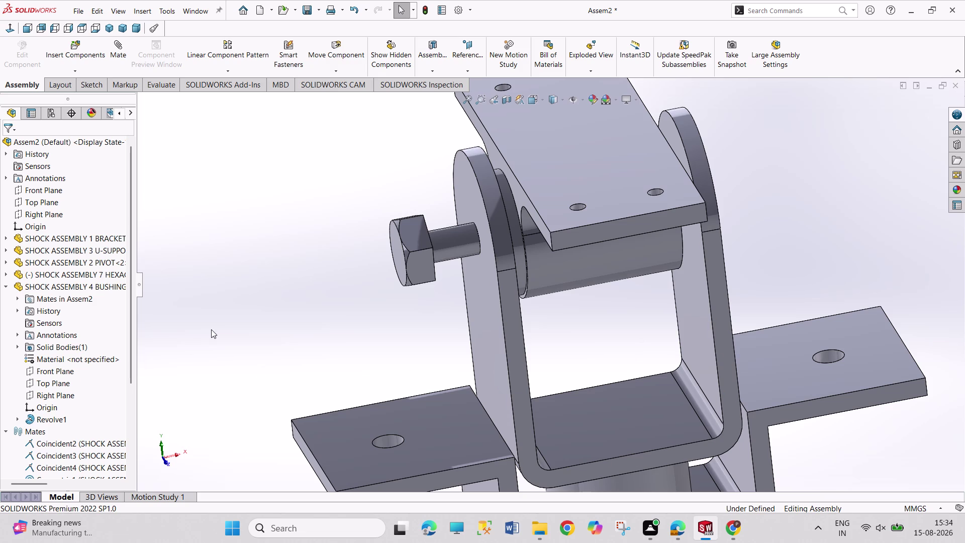
Try an angle mate between the nut's and assembly's Top Planes, then undo it as over-defining.
click(6, 288)
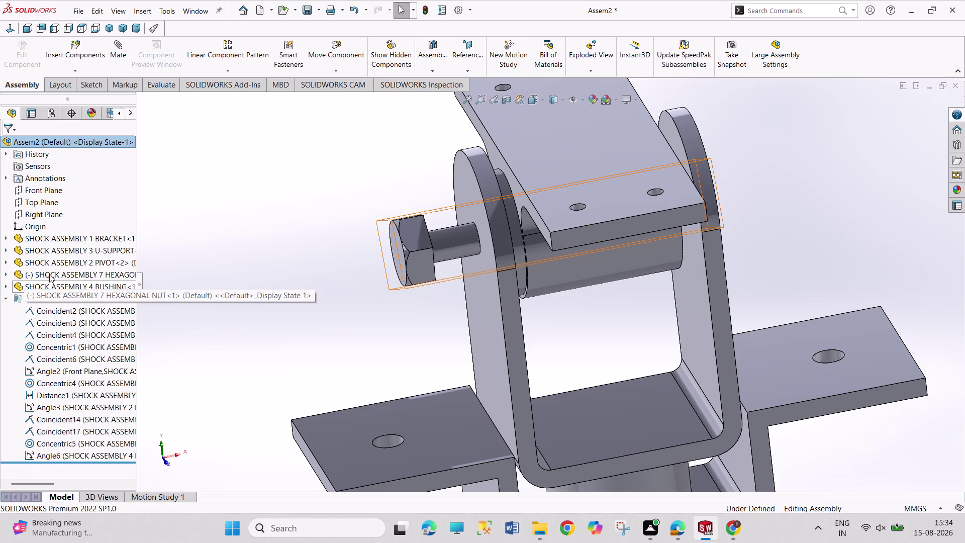
click(2, 275)
click(6, 275)
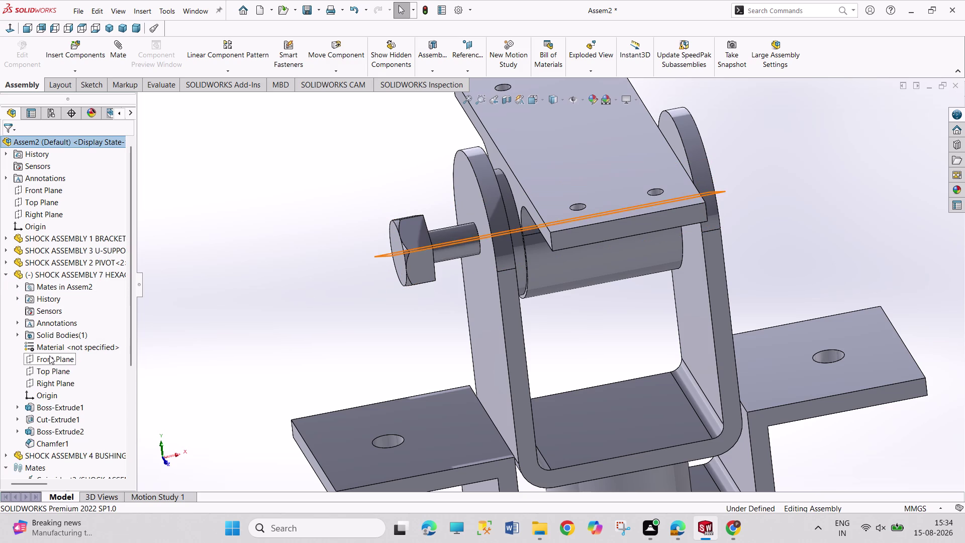
click(55, 375)
click(37, 202)
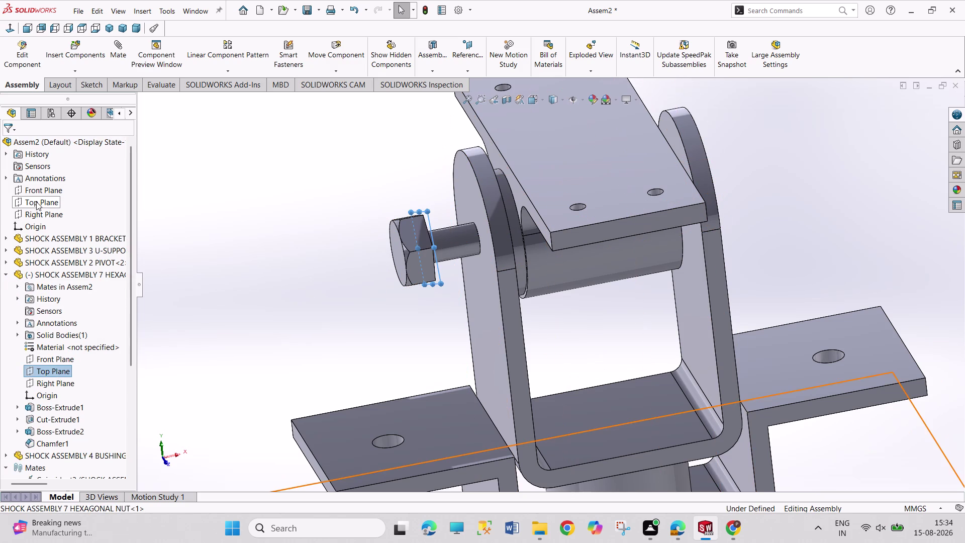
click(134, 208)
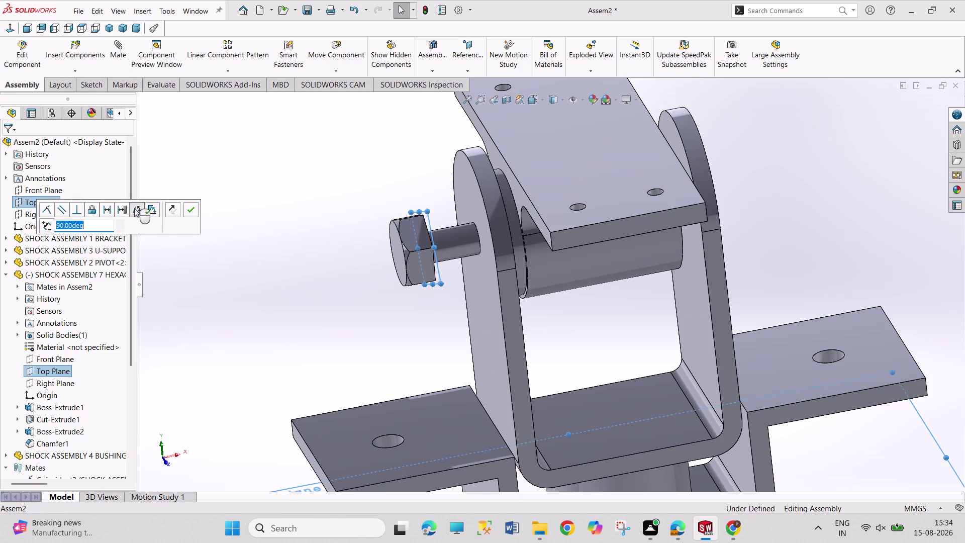
click(192, 207)
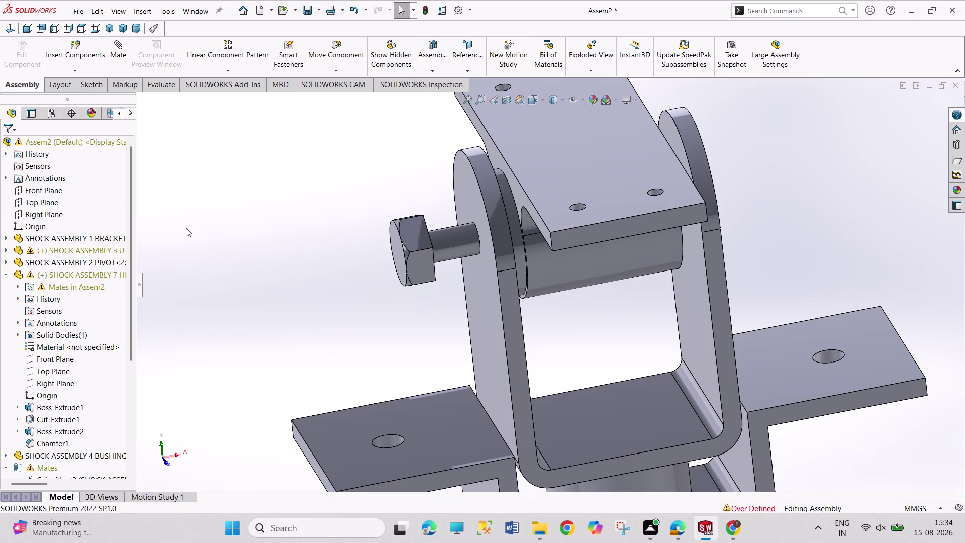
key(ctrl+z)
Add a 90° angle mate between the nut's Front Plane and the assembly's Front Plane.
click(72, 358)
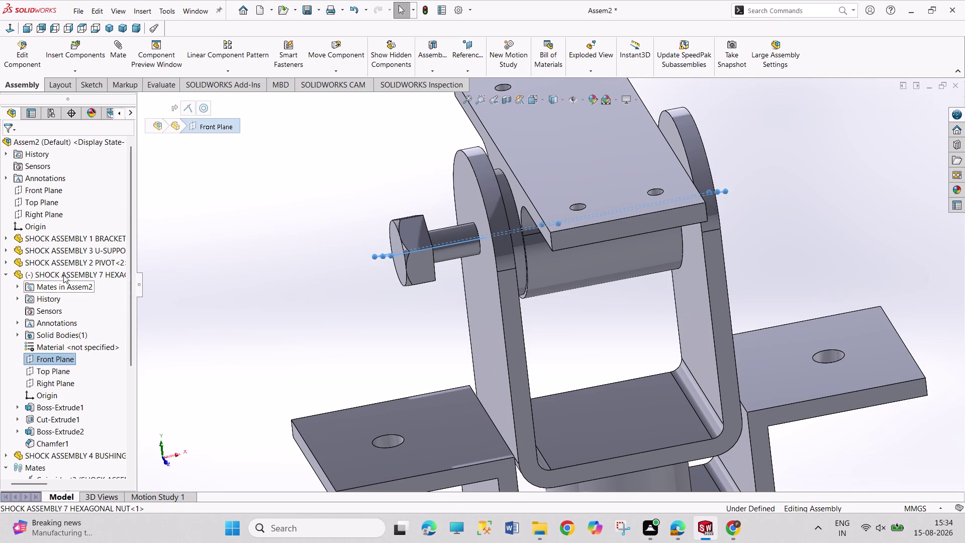
click(46, 188)
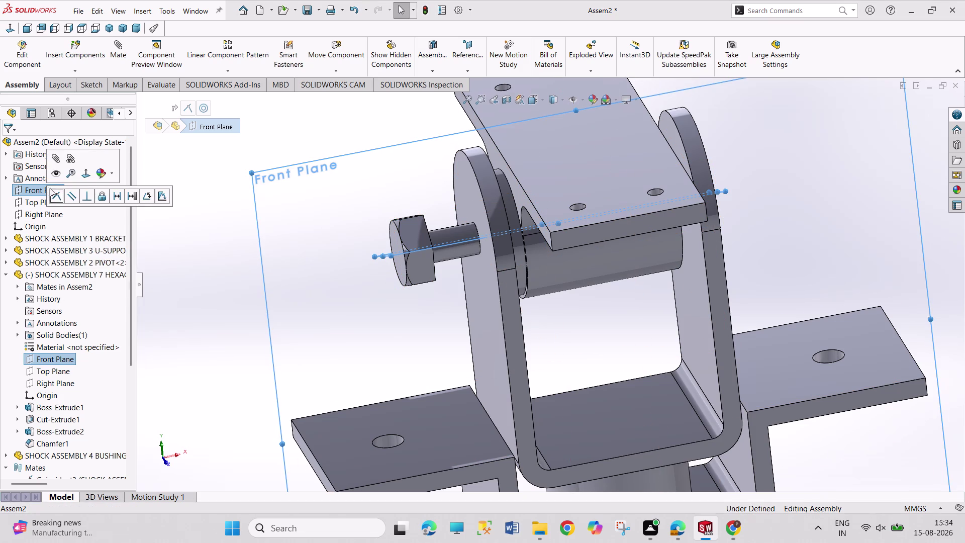
click(149, 196)
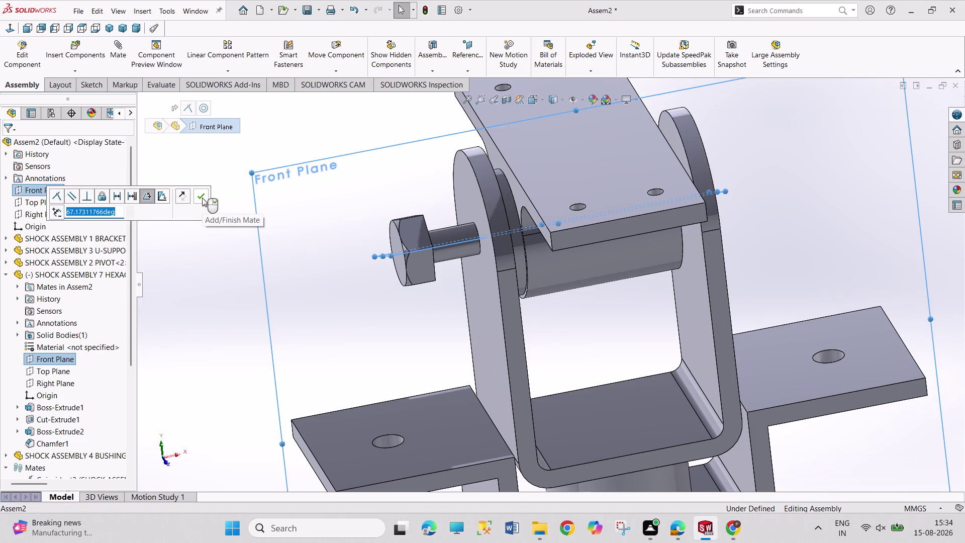
text(90)
key(Return)
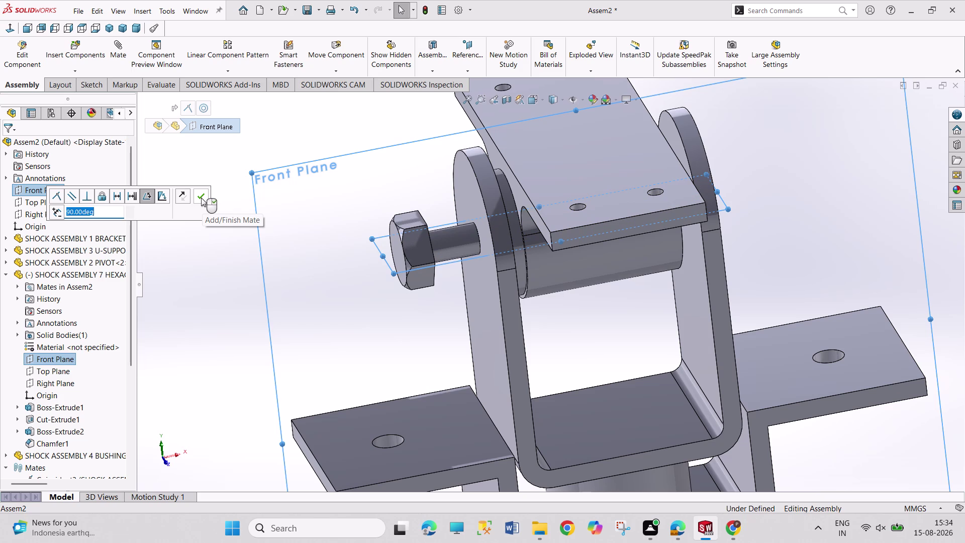
click(201, 197)
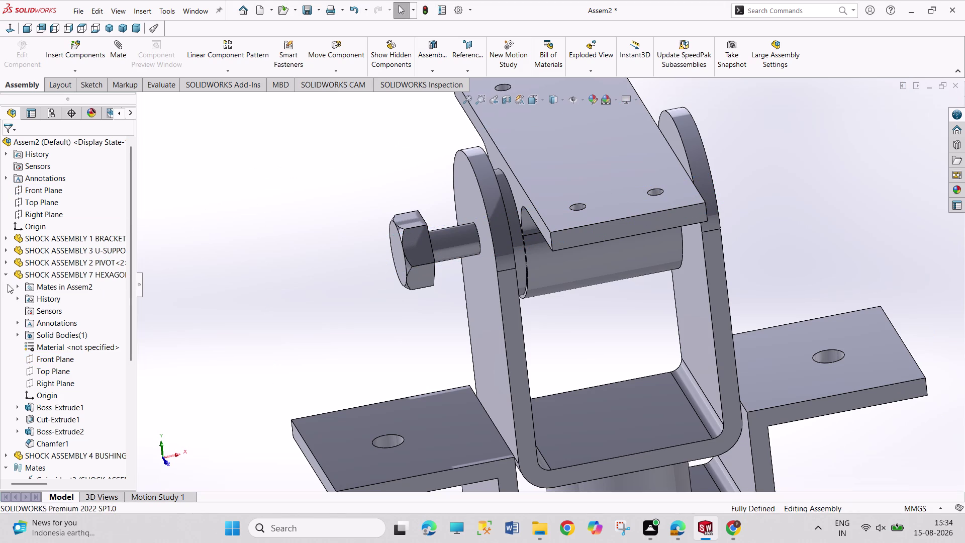
click(2, 276)
click(7, 274)
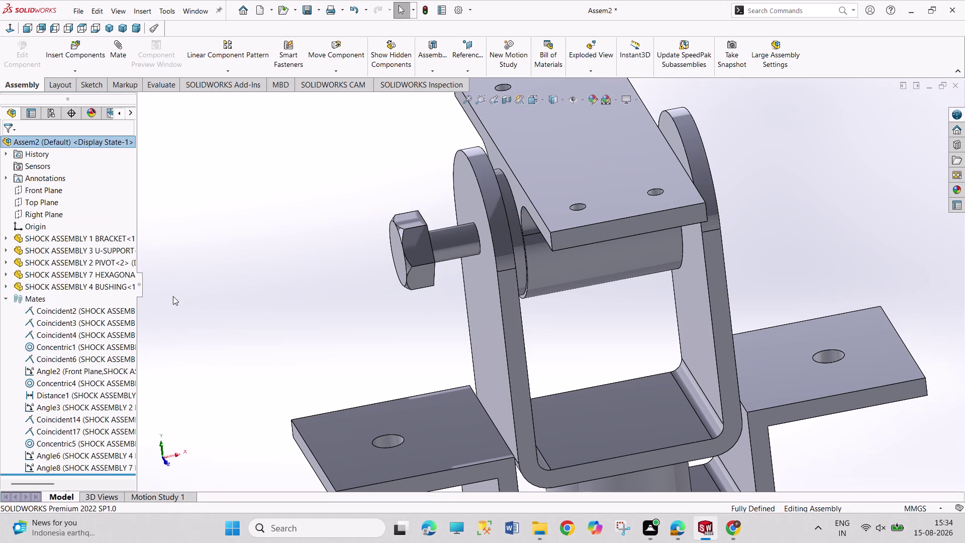
middle_drag(183, 300, 149, 292)
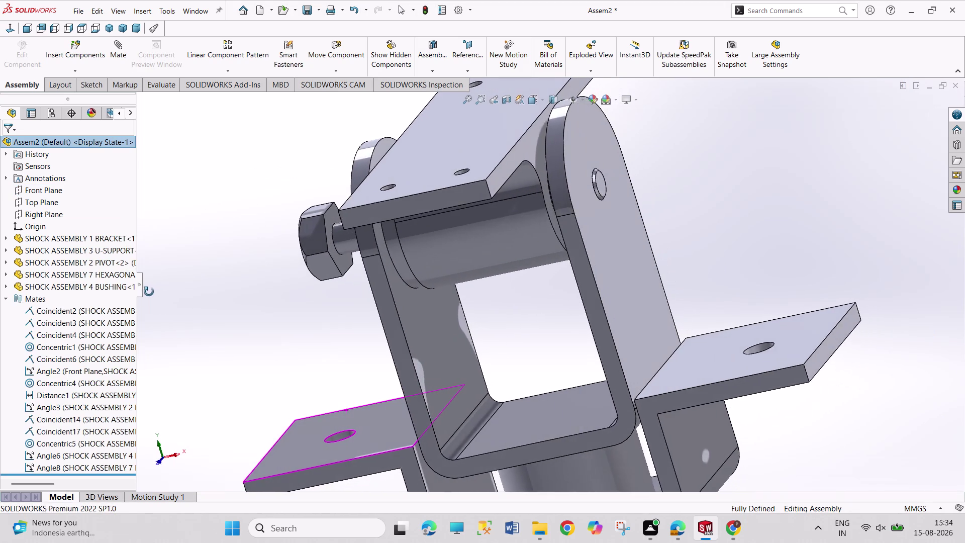
middle_drag(150, 292, 156, 300)
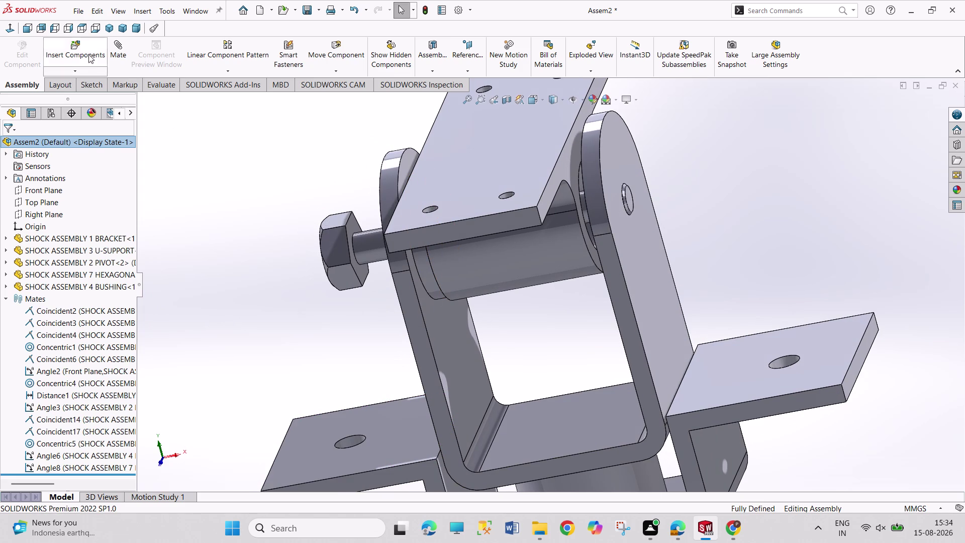
Insert another SHOCK ASSEMBLY 4 BUSHING from Open documents and place it beside the U-support.
click(80, 42)
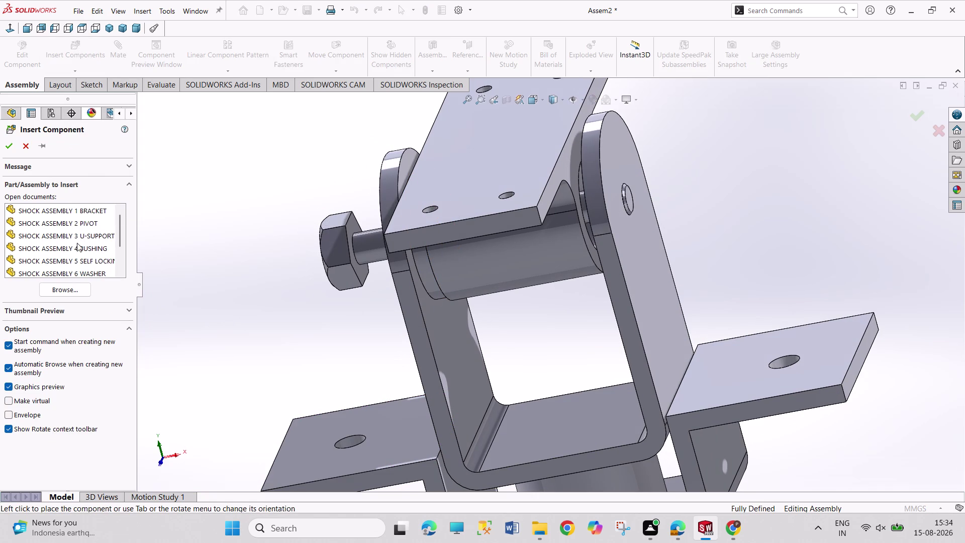
scroll(down, 3)
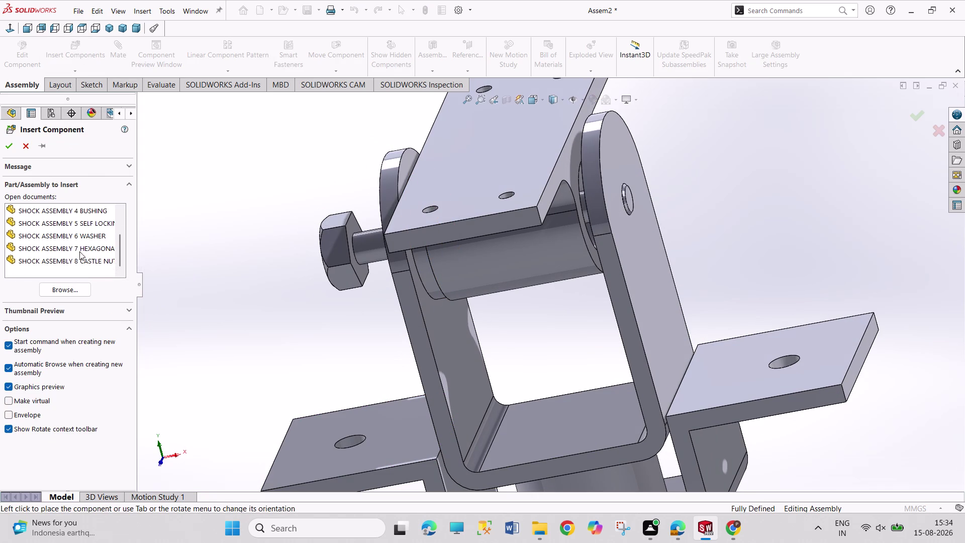
double_click(75, 214)
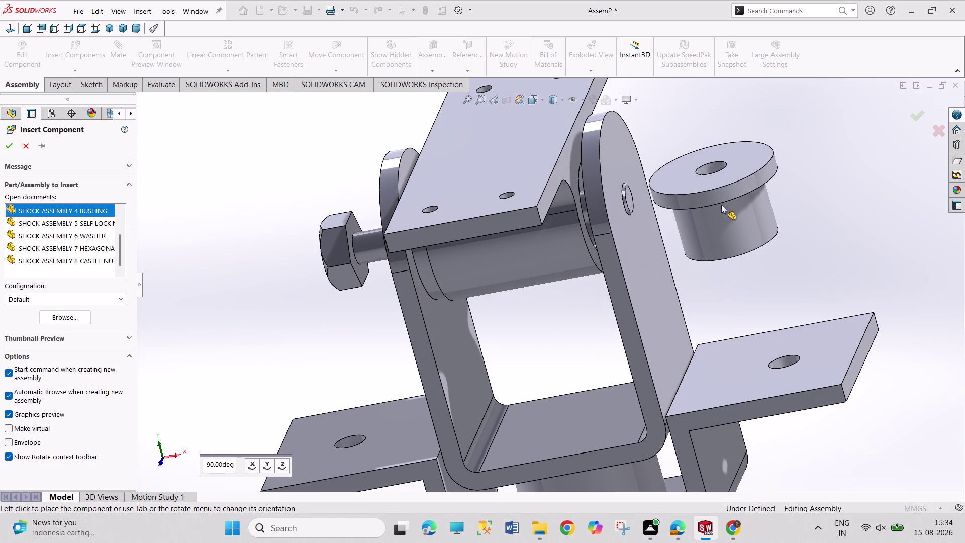
click(721, 204)
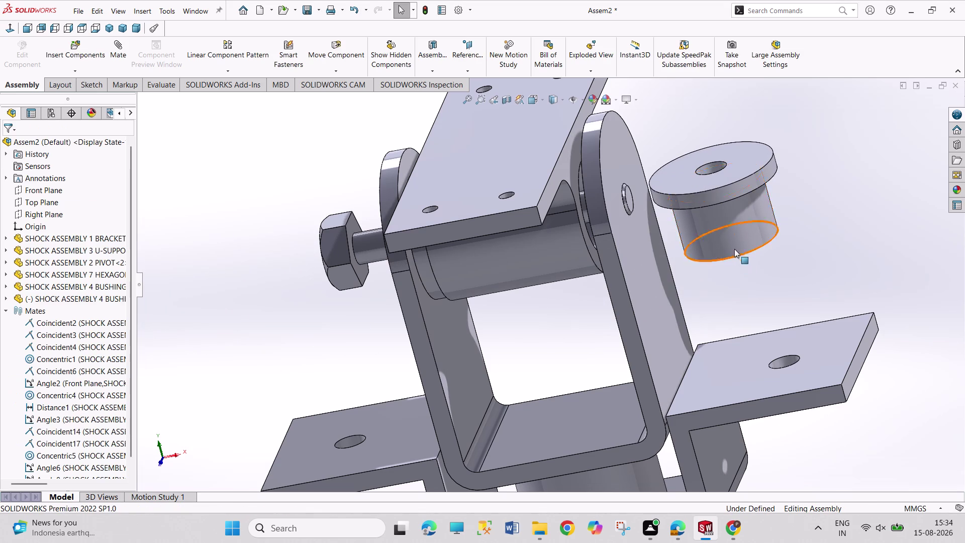
Make the second bushing's bore concentric with the U-support hole.
middle_drag(797, 251, 769, 169)
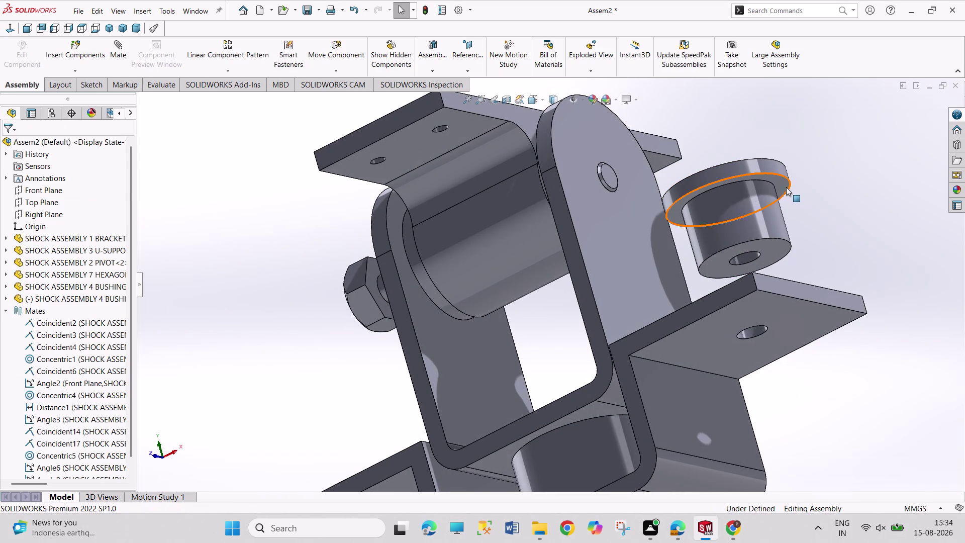
click(784, 185)
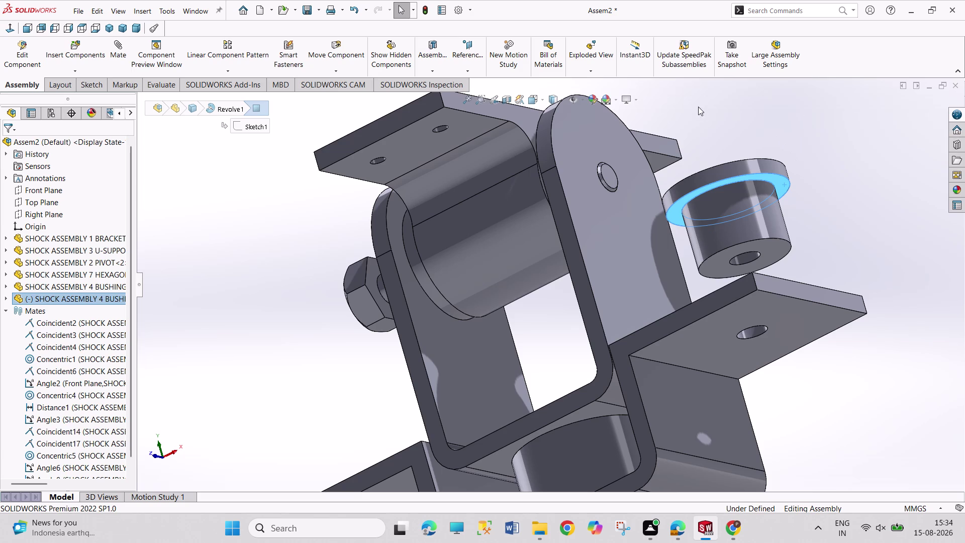
middle_drag(726, 126, 744, 154)
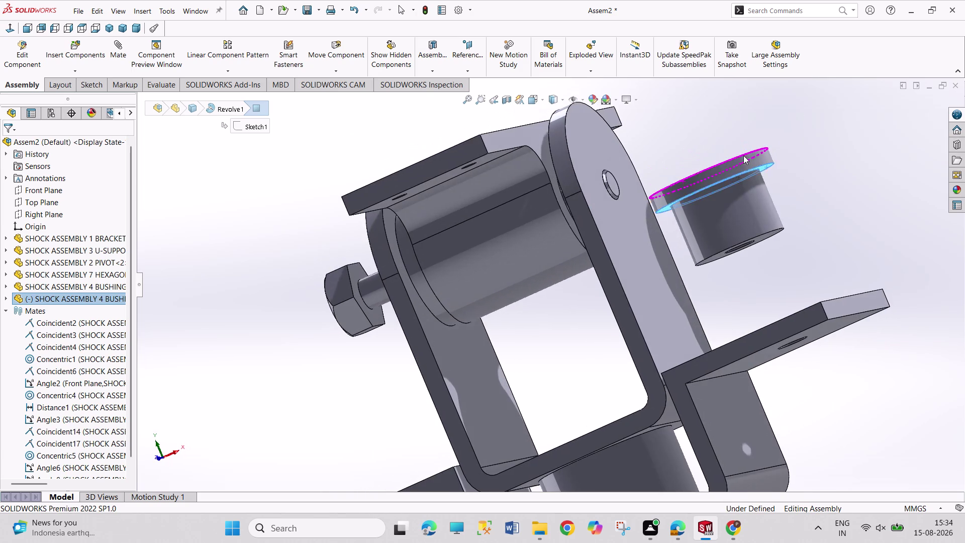
scroll(up, 3)
scroll(down, 3)
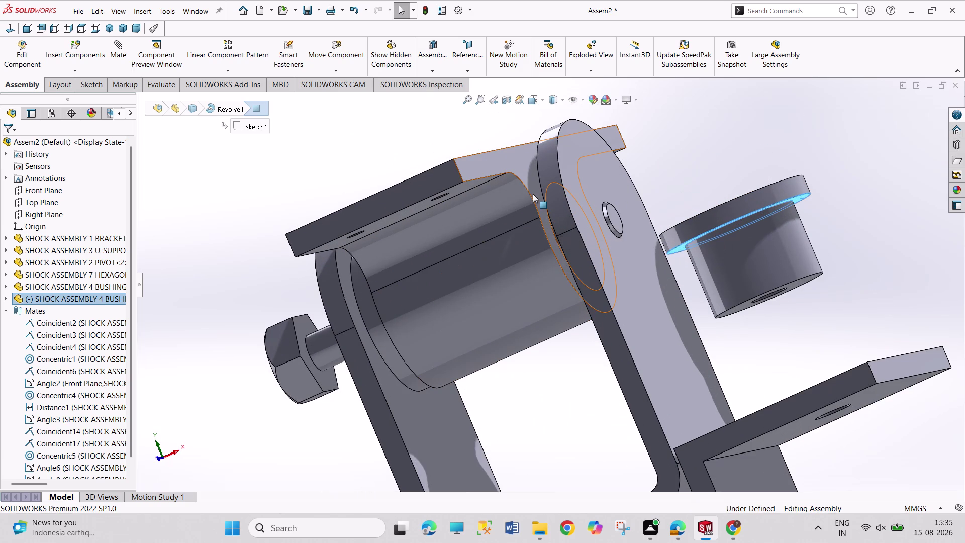
click(533, 193)
click(560, 189)
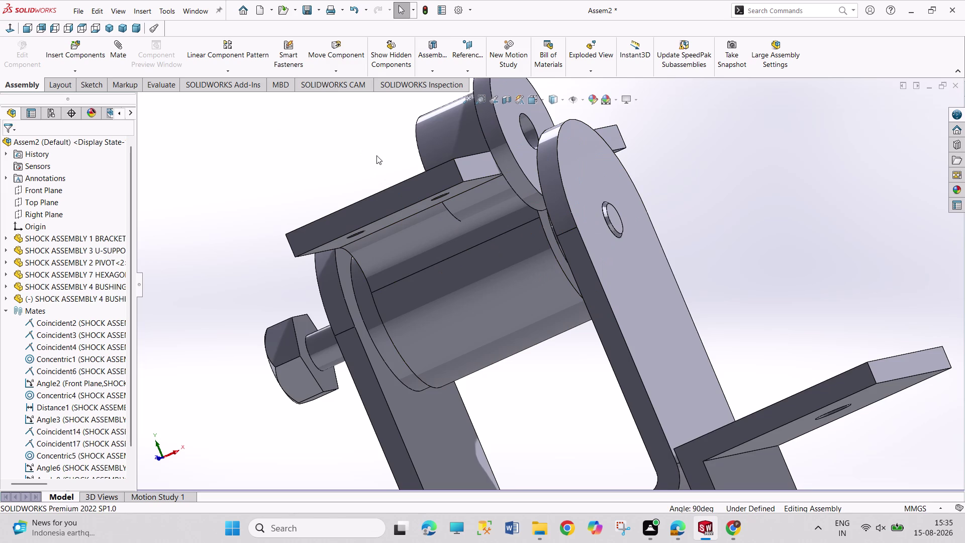
scroll(up, 3)
scroll(down, 3)
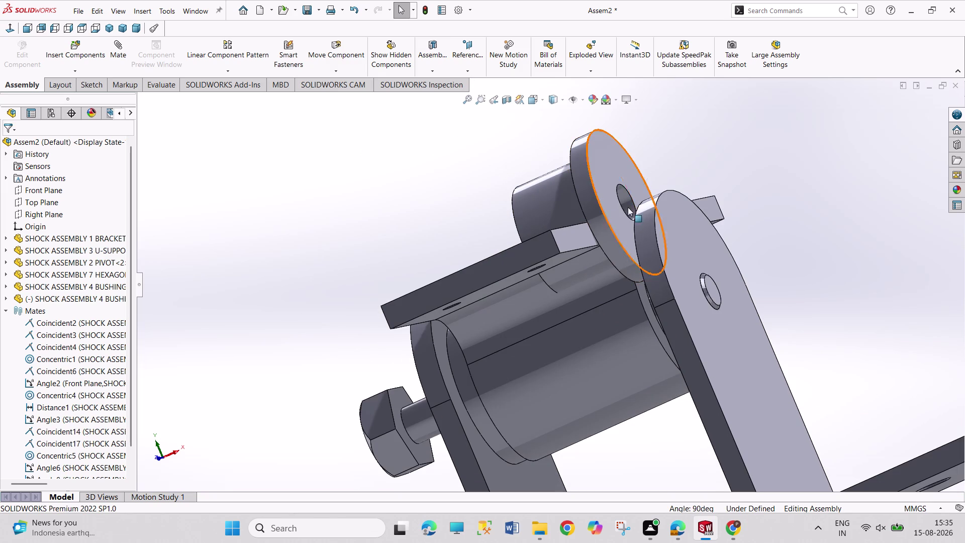
click(630, 217)
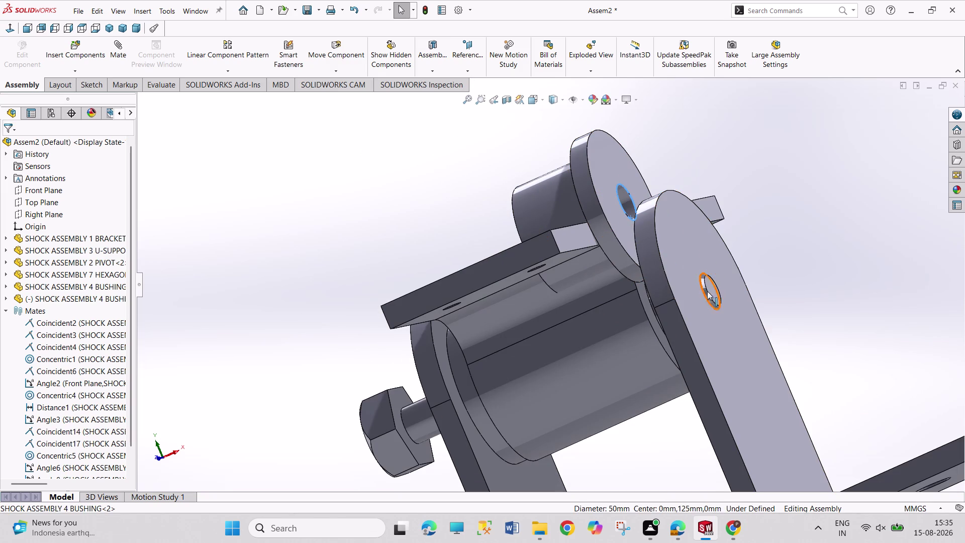
click(655, 314)
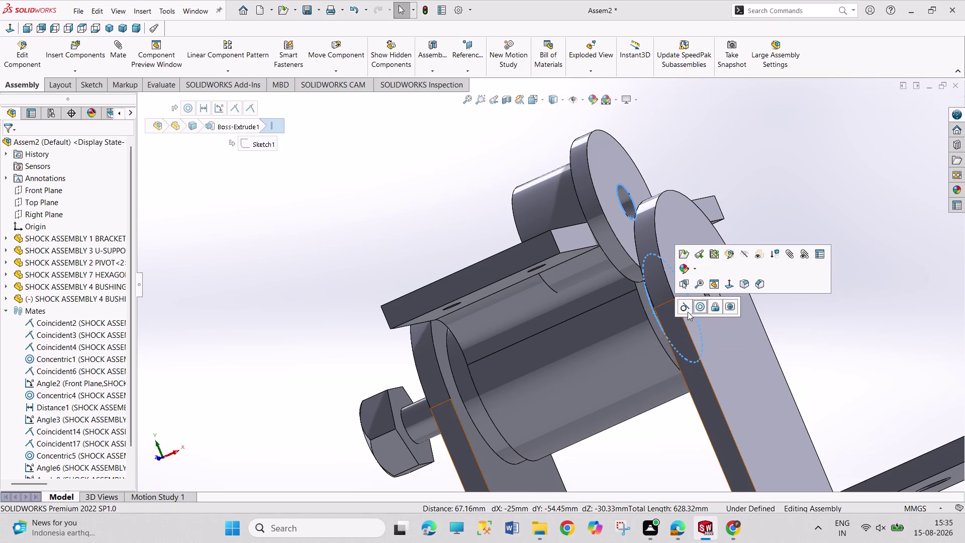
click(699, 309)
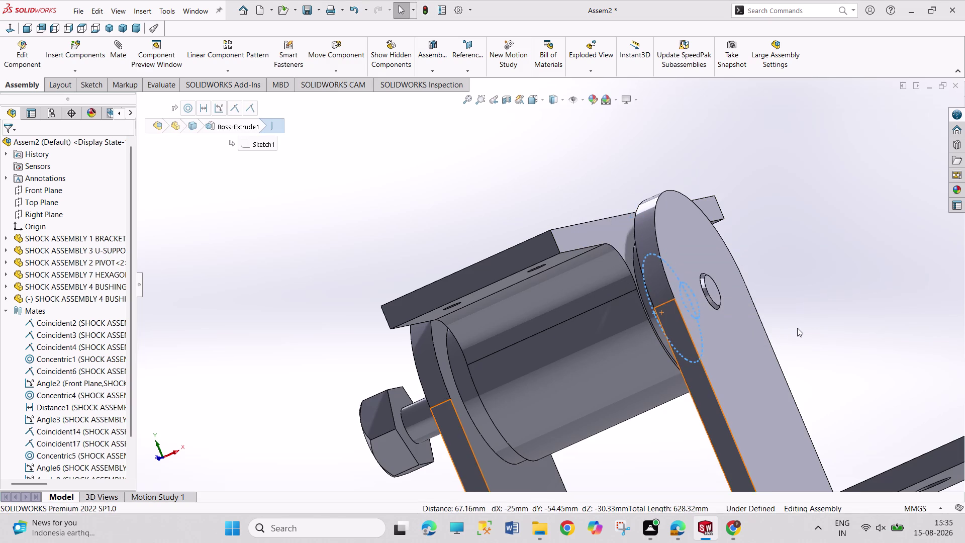
Add a 0° Front Plane angle mate to the bushing, then bring up the Shock Assembly PDF.
scroll(up, 3)
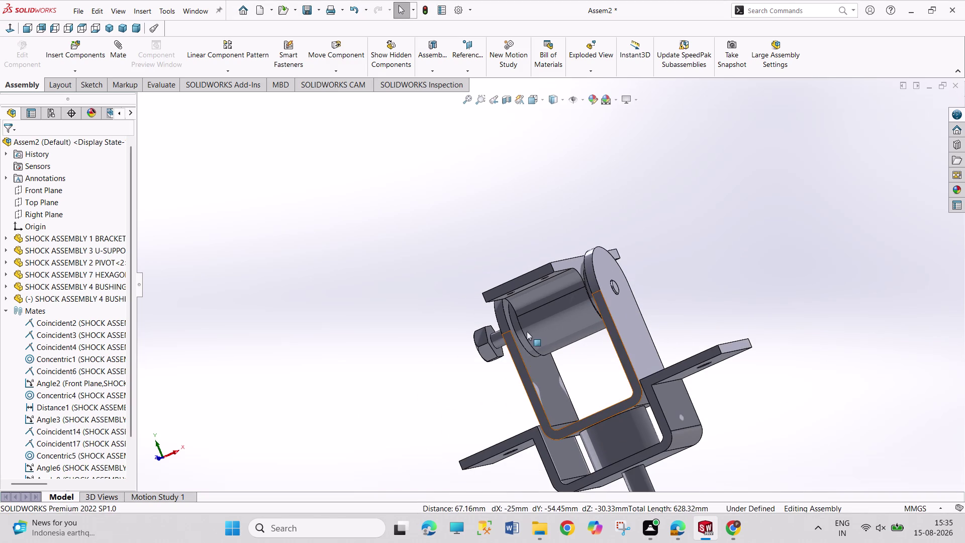
click(4, 300)
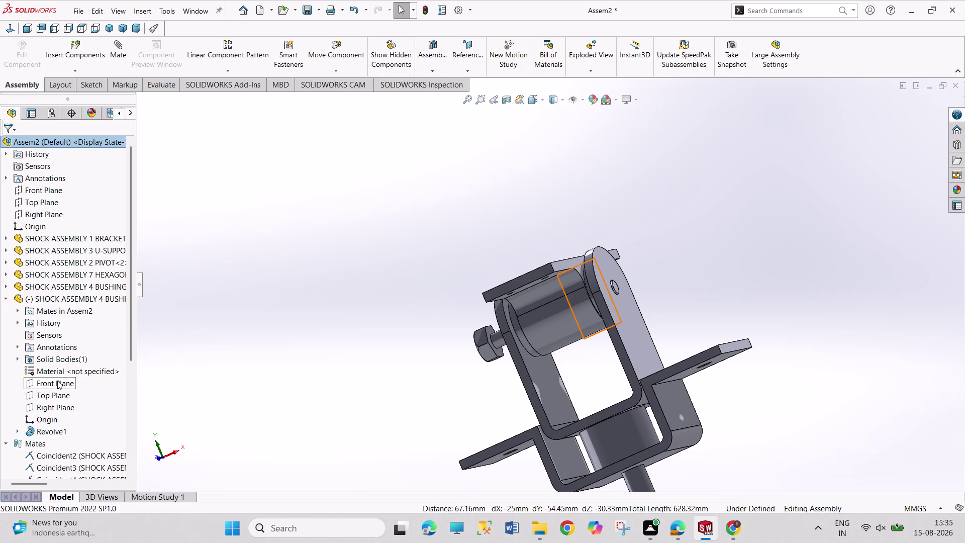
click(57, 381)
click(32, 193)
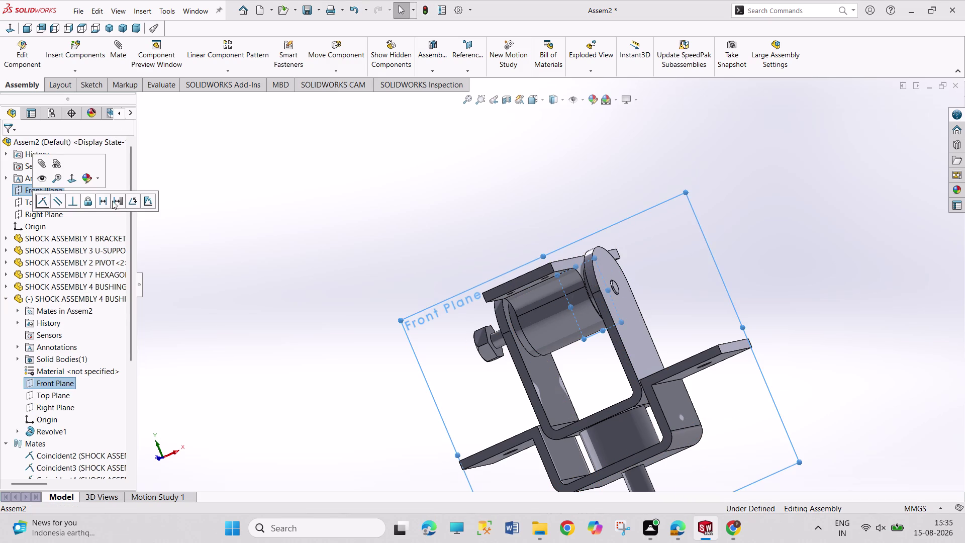
click(133, 204)
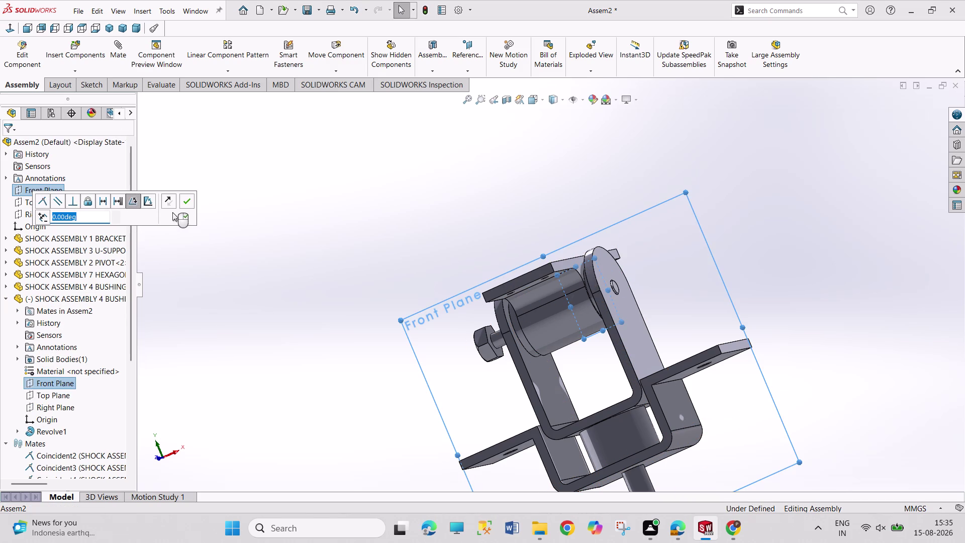
click(187, 201)
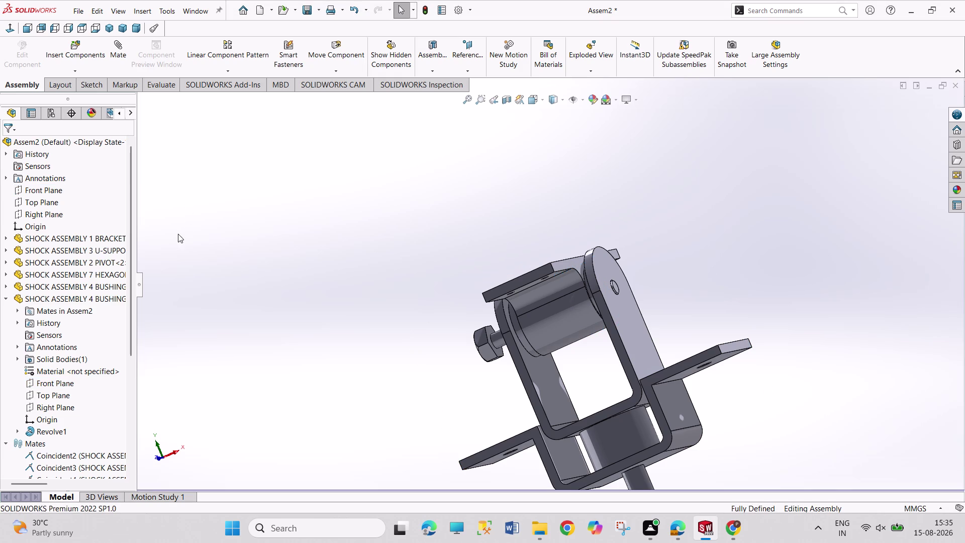
click(8, 299)
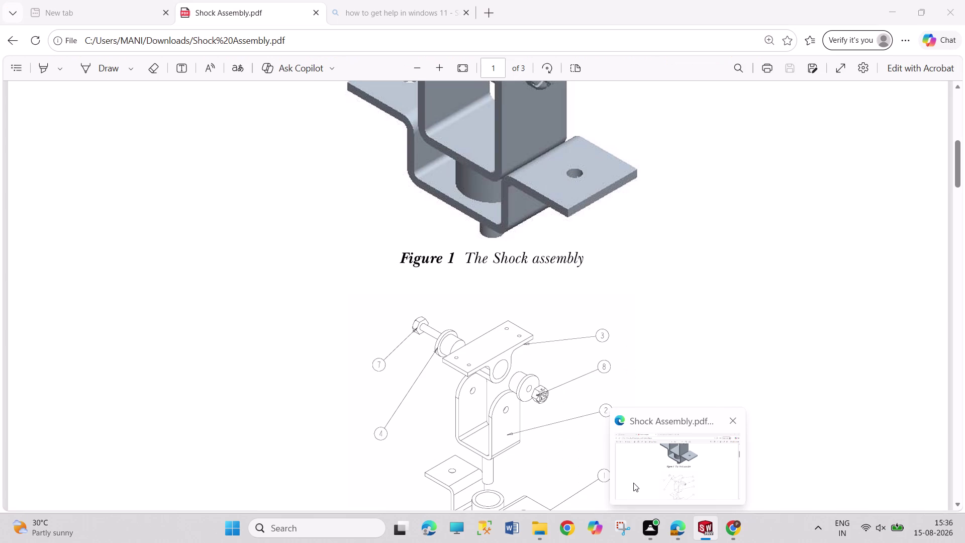
click(632, 478)
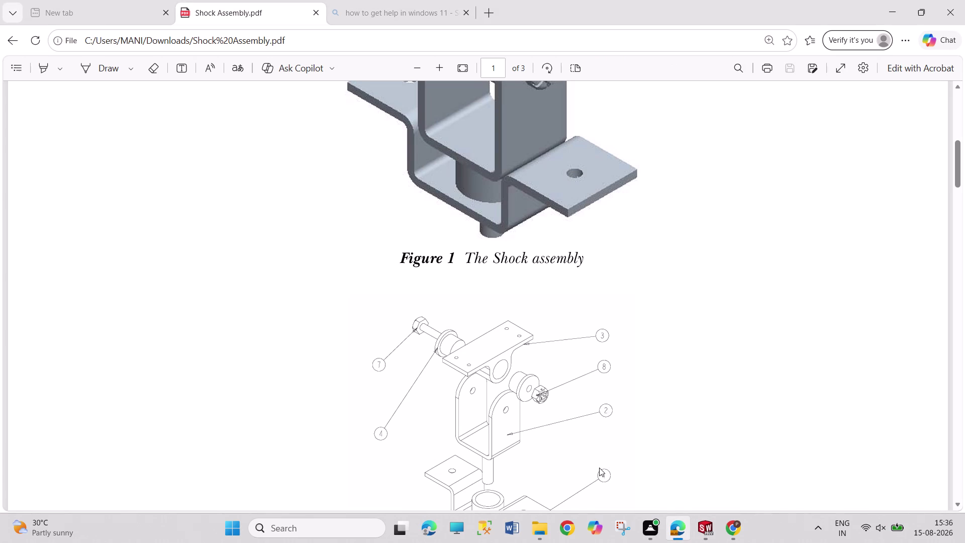
Review Figure 1 in the PDF, then show the SOLIDWORKS assembly in isometric view.
scroll(up, 3)
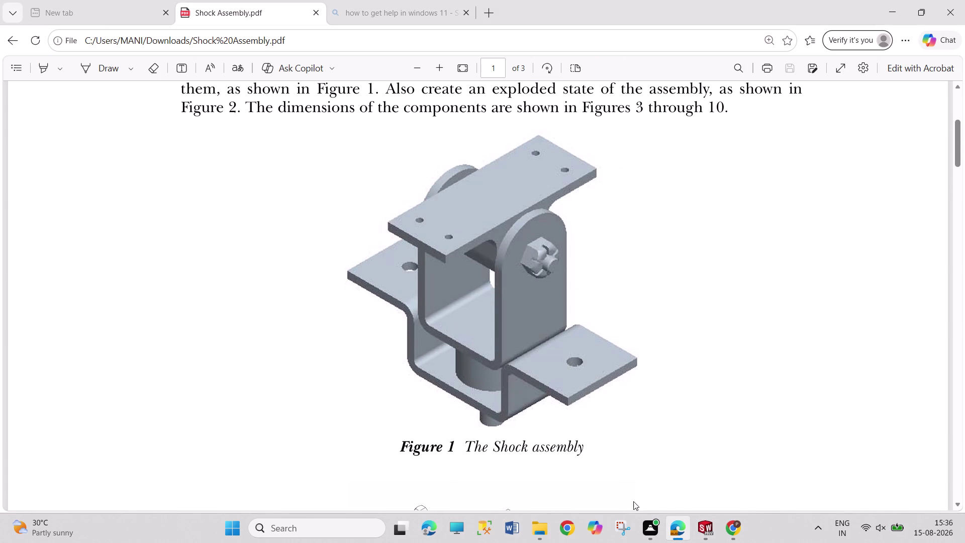
click(716, 521)
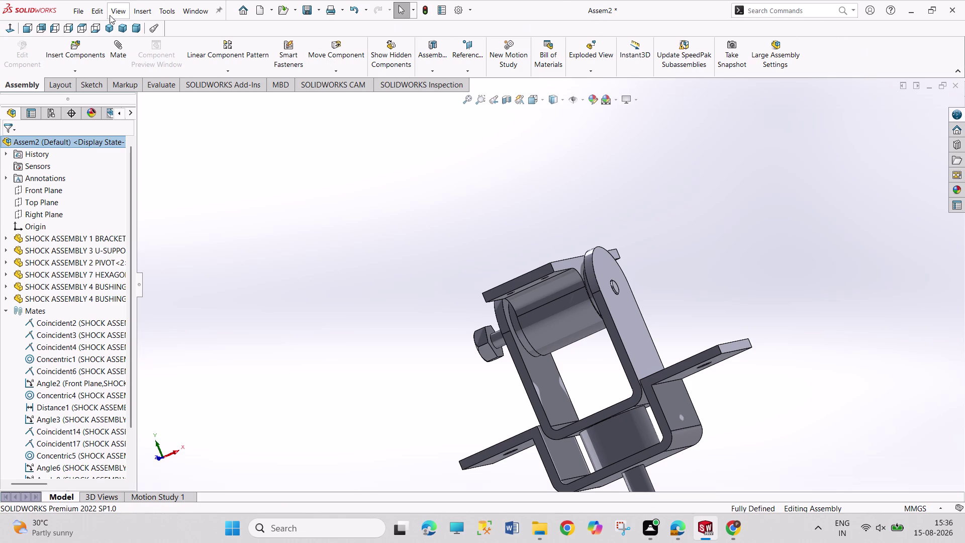
click(111, 31)
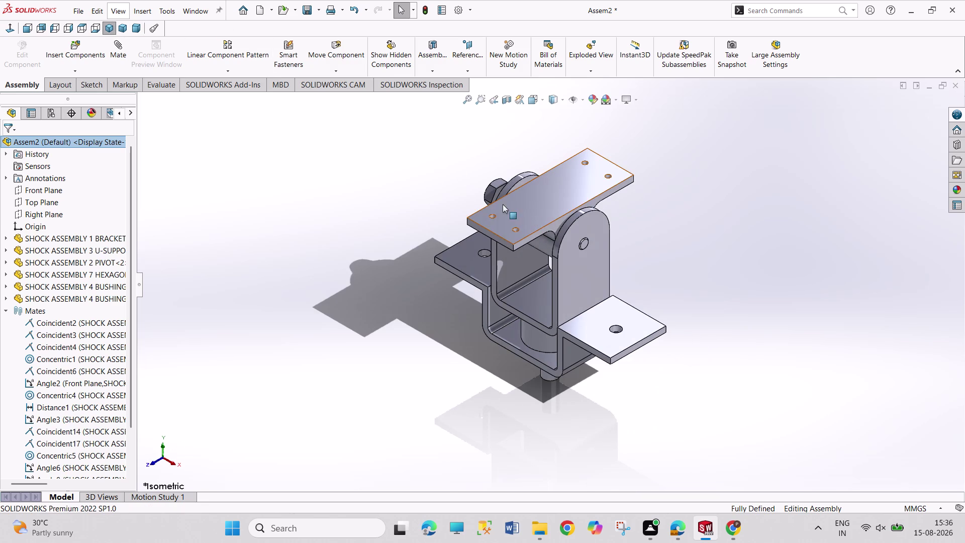
Zoom and orbit toward the hexagonal nut, then select the U-support arm face beside it.
scroll(up, 3)
scroll(down, 3)
scroll(down, 3)
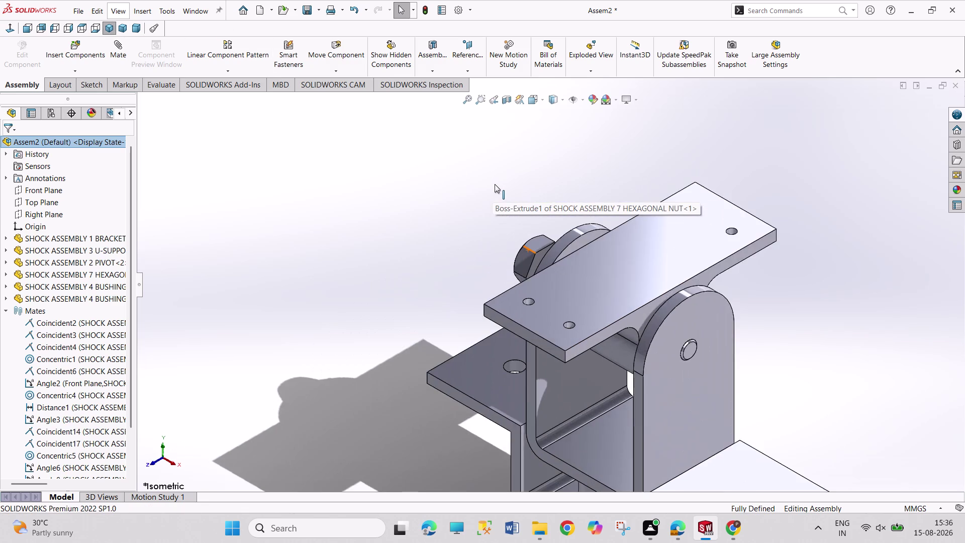
scroll(down, 3)
scroll(up, 3)
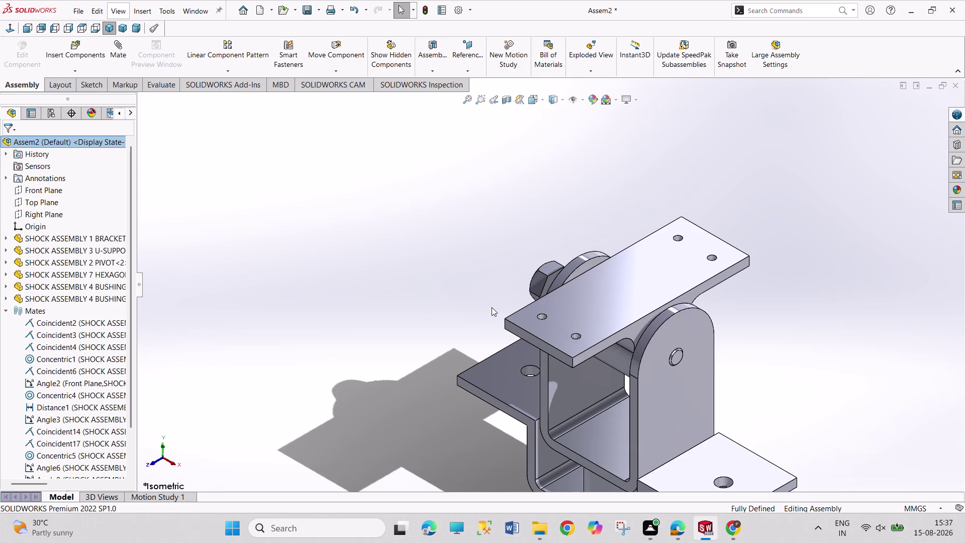
scroll(up, 3)
scroll(down, 3)
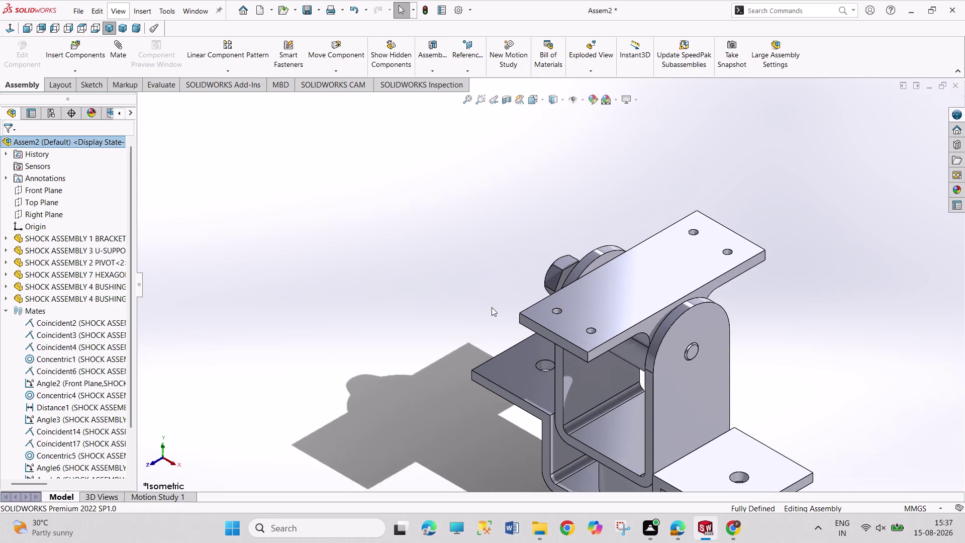
scroll(down, 3)
scroll(down, 3)
middle_drag(494, 306, 526, 298)
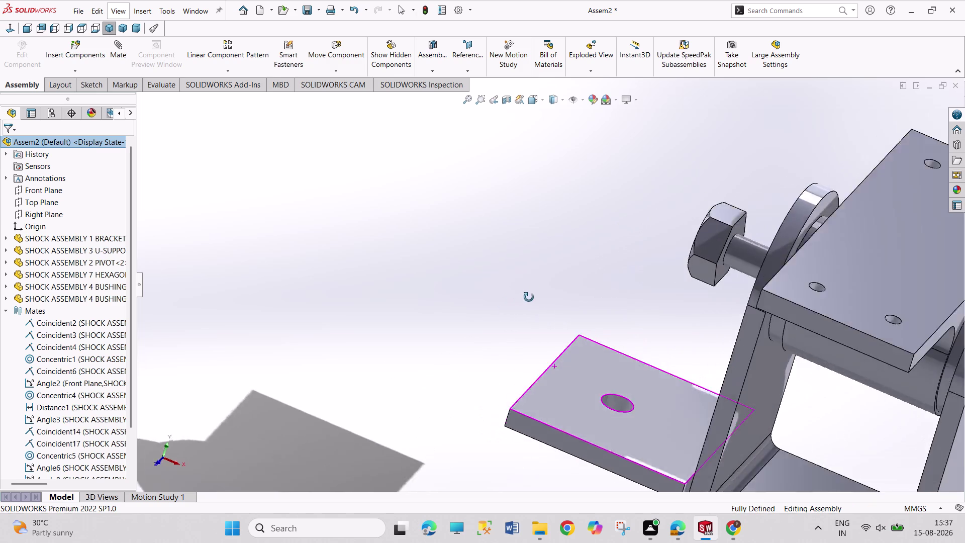
middle_drag(526, 298, 577, 298)
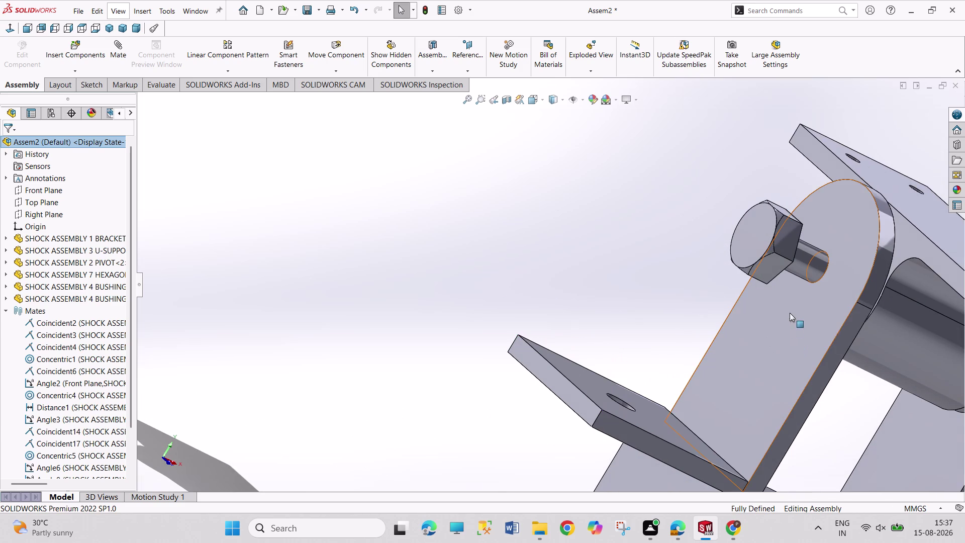
click(790, 312)
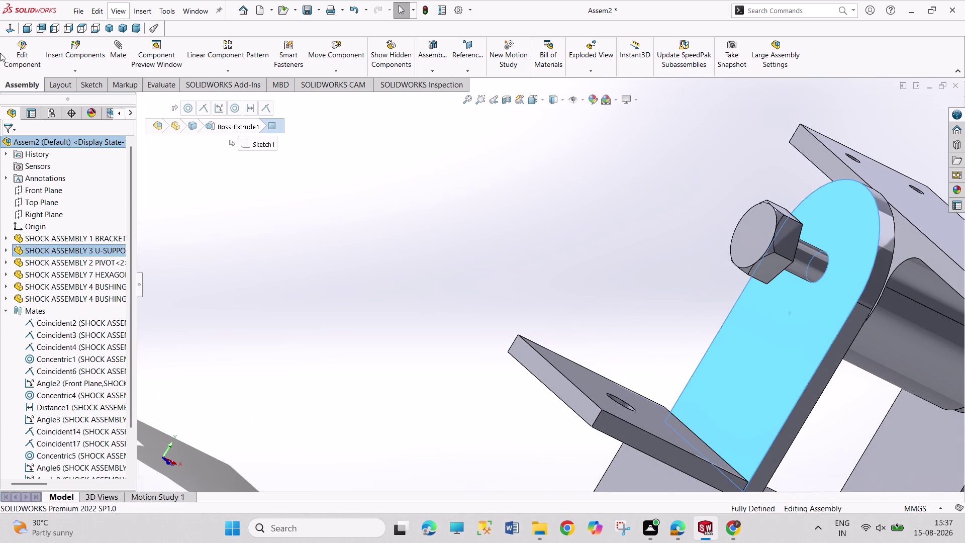
Try a coincident mate between the U-support arm face and nut face, then cancel it after the error.
click(119, 43)
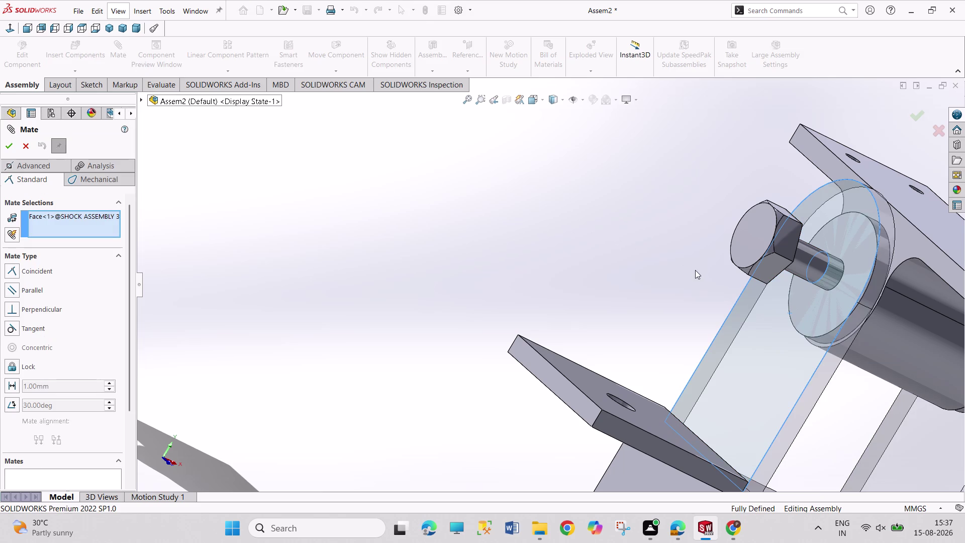
middle_drag(693, 271, 613, 295)
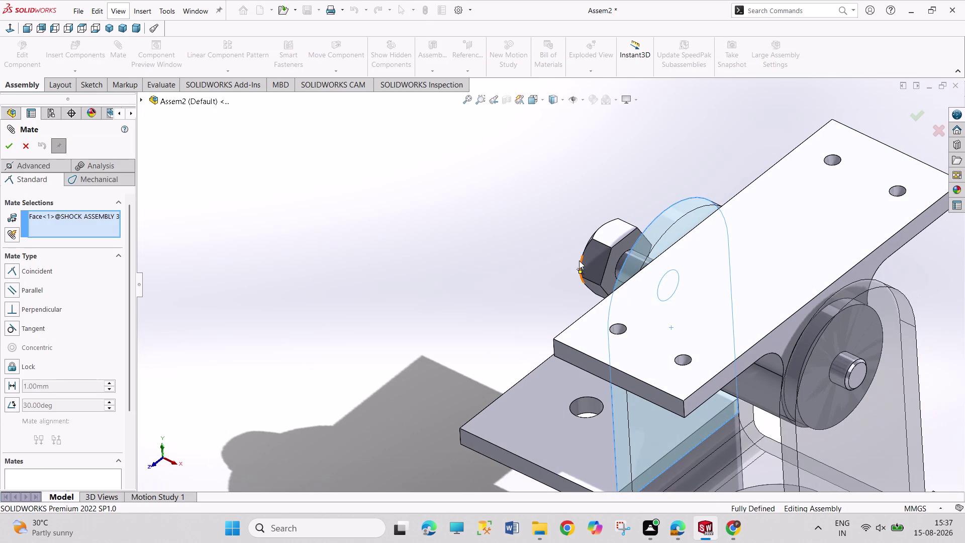
drag(620, 249, 630, 254)
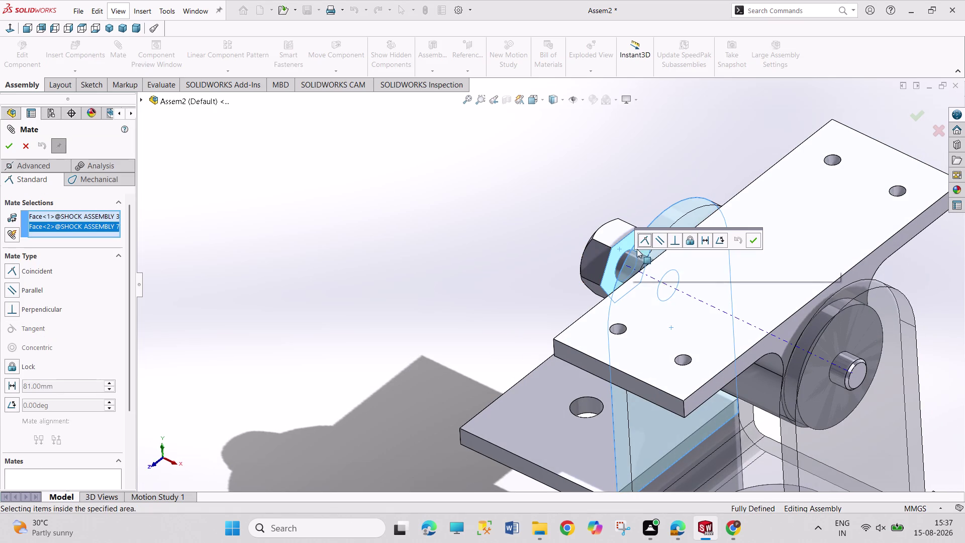
click(641, 238)
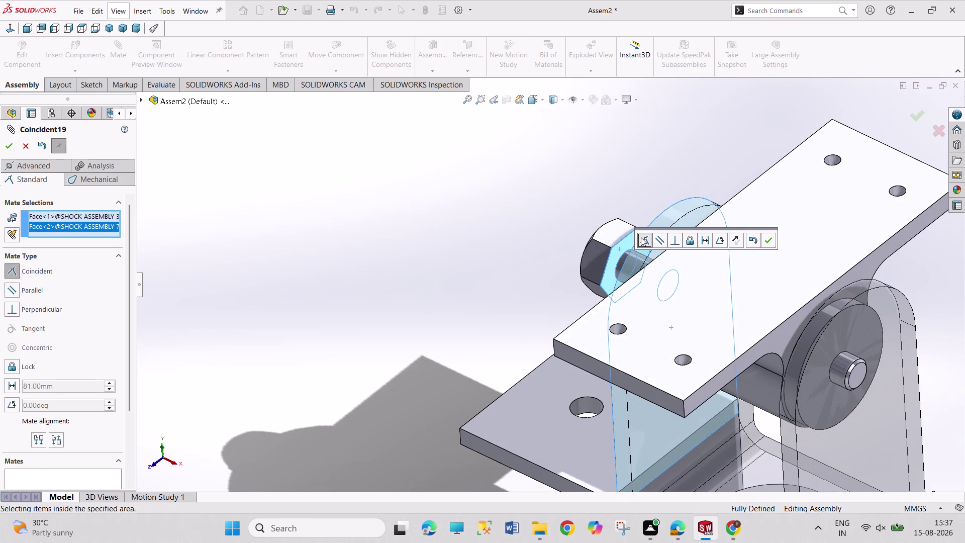
click(645, 237)
scroll(up, 3)
scroll(up, 3)
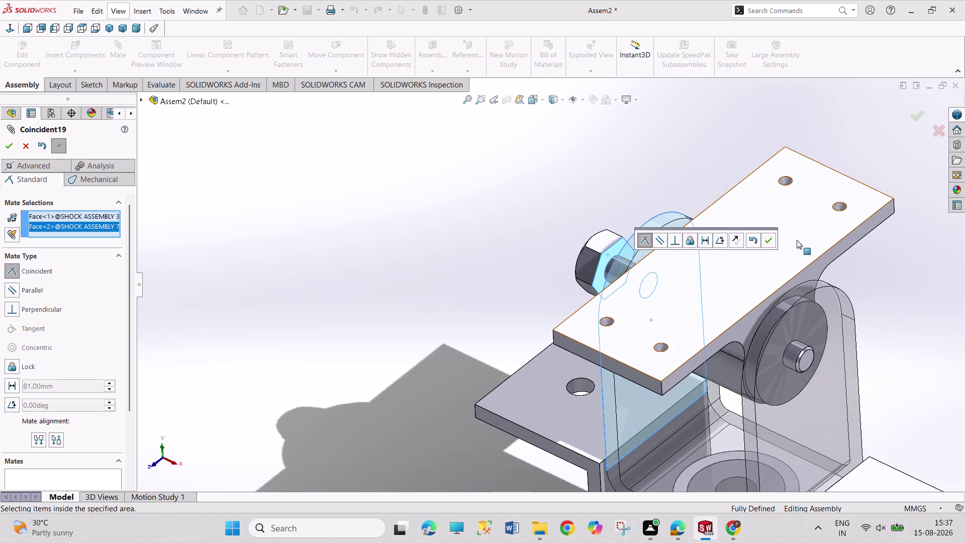
click(766, 236)
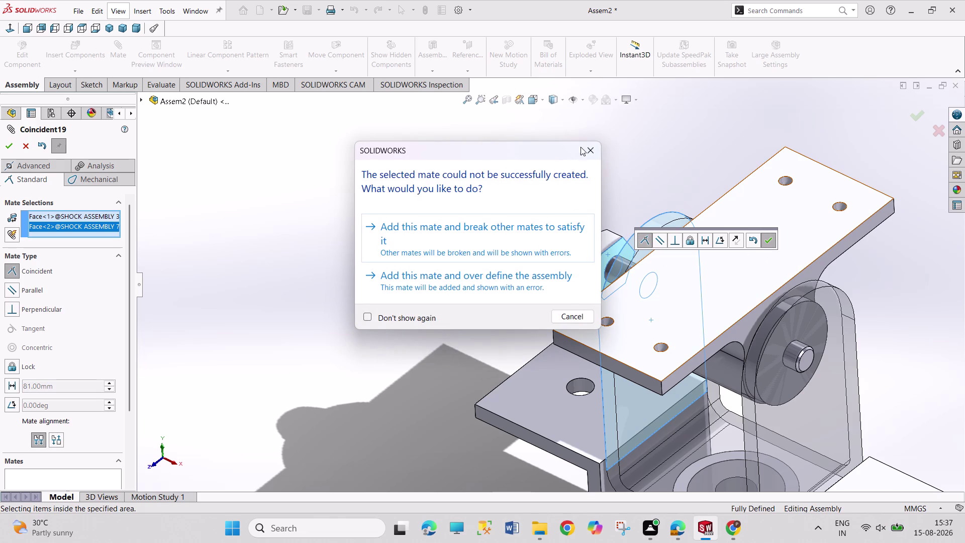
click(590, 144)
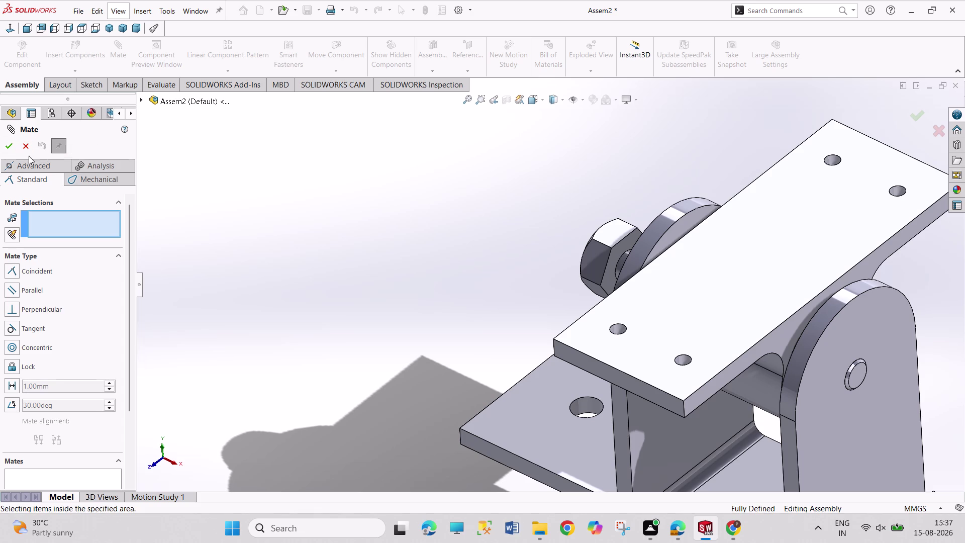
click(7, 146)
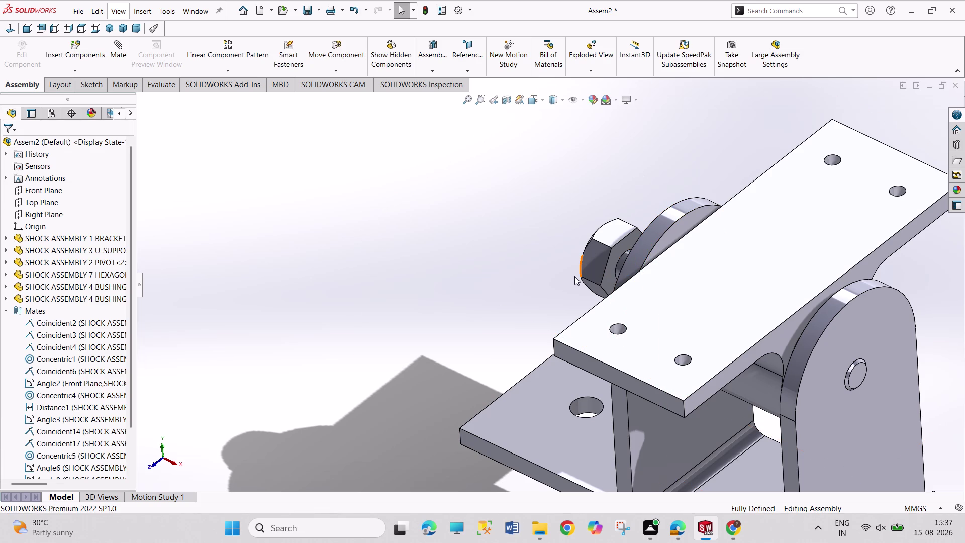
Start a new mate referencing the U-support arm face and the hexagonal nut's inner face.
middle_drag(538, 290, 575, 278)
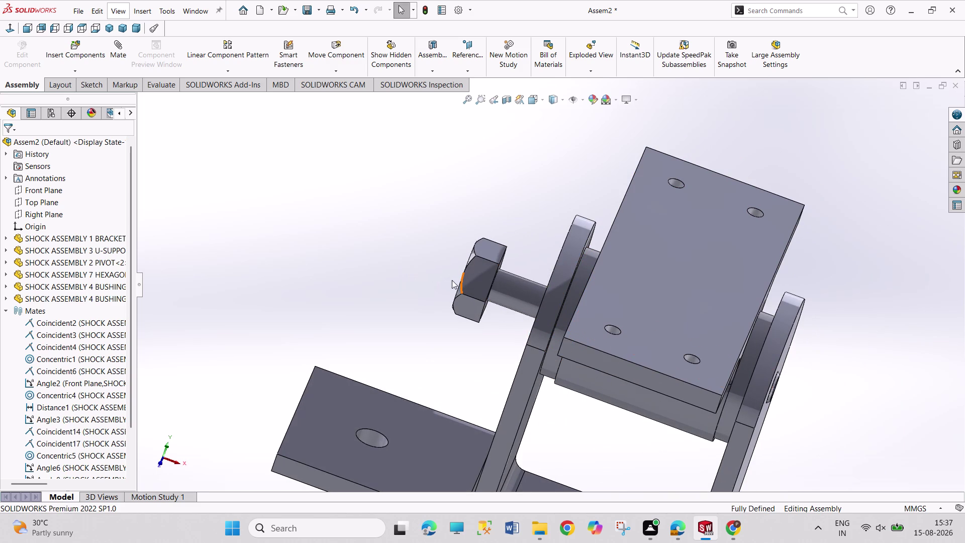
click(114, 55)
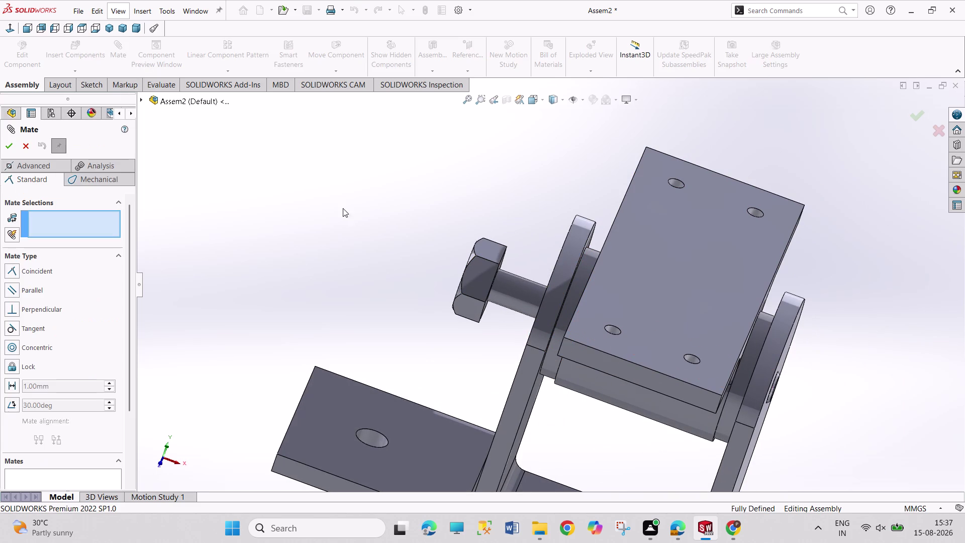
middle_drag(483, 229, 523, 229)
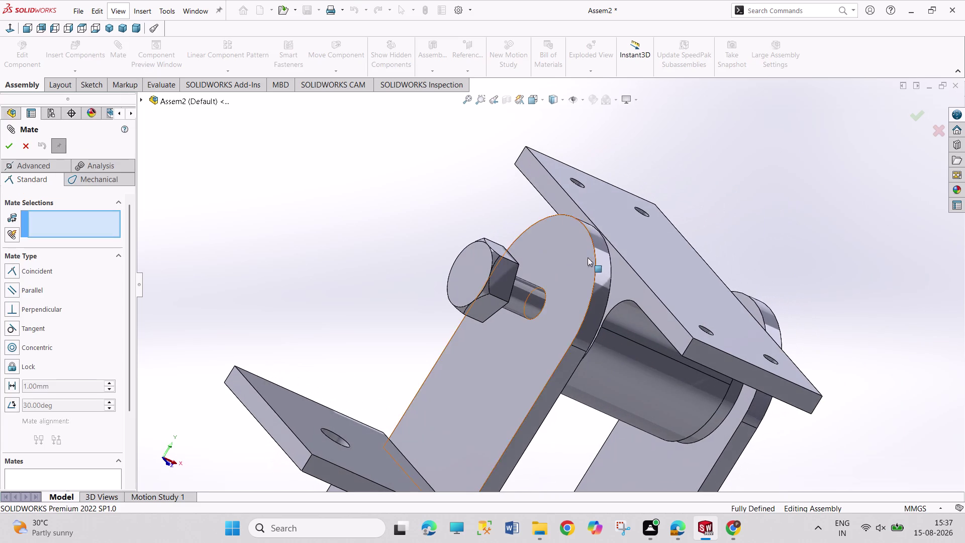
click(555, 276)
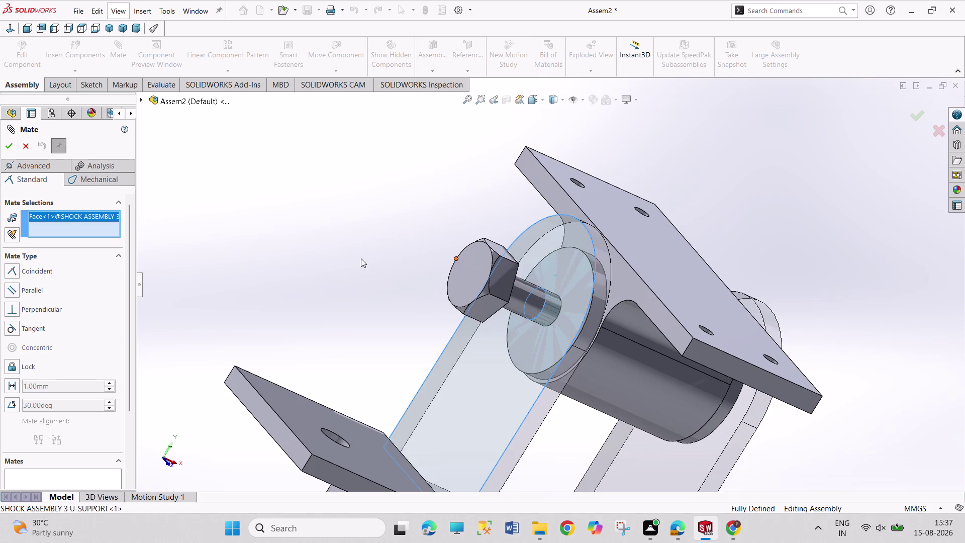
middle_drag(405, 275, 347, 300)
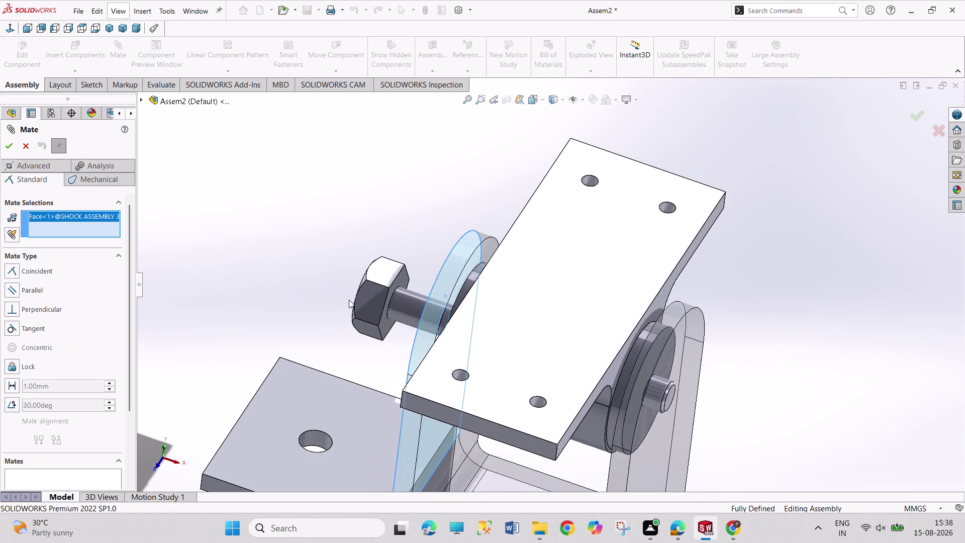
click(407, 282)
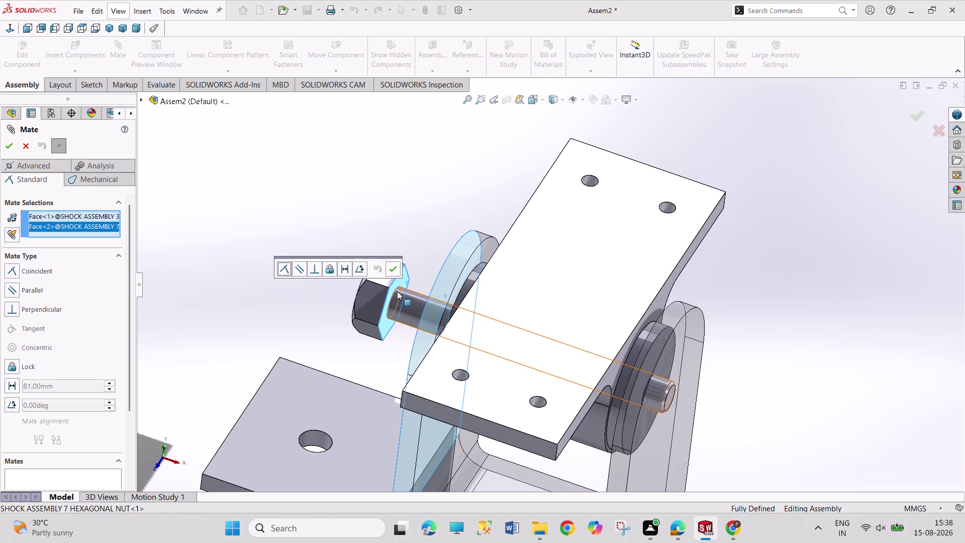